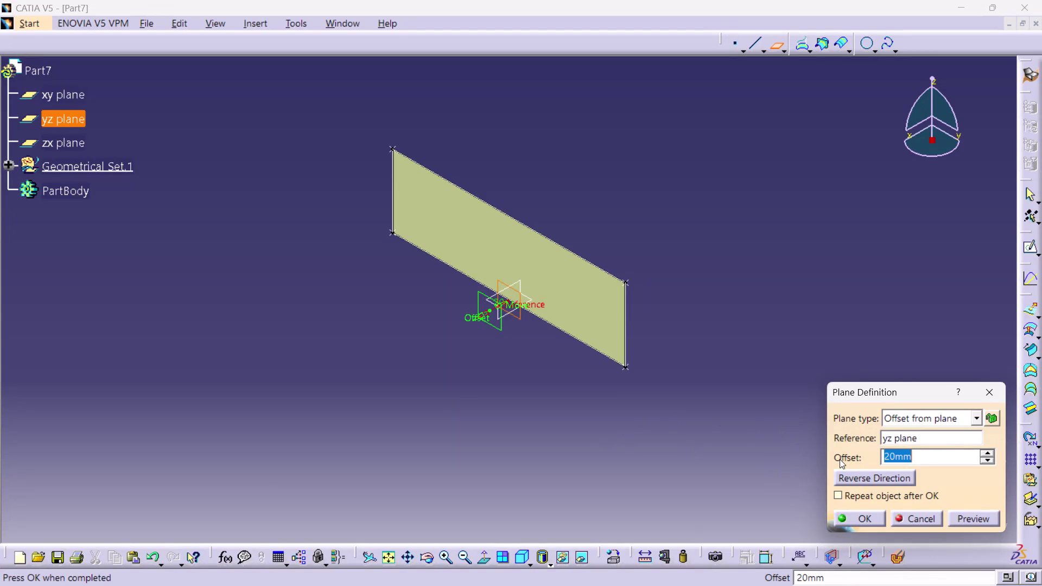
Re-enter the yz-plane offset as 20 and 10, then trim it back to 2.
text(20)
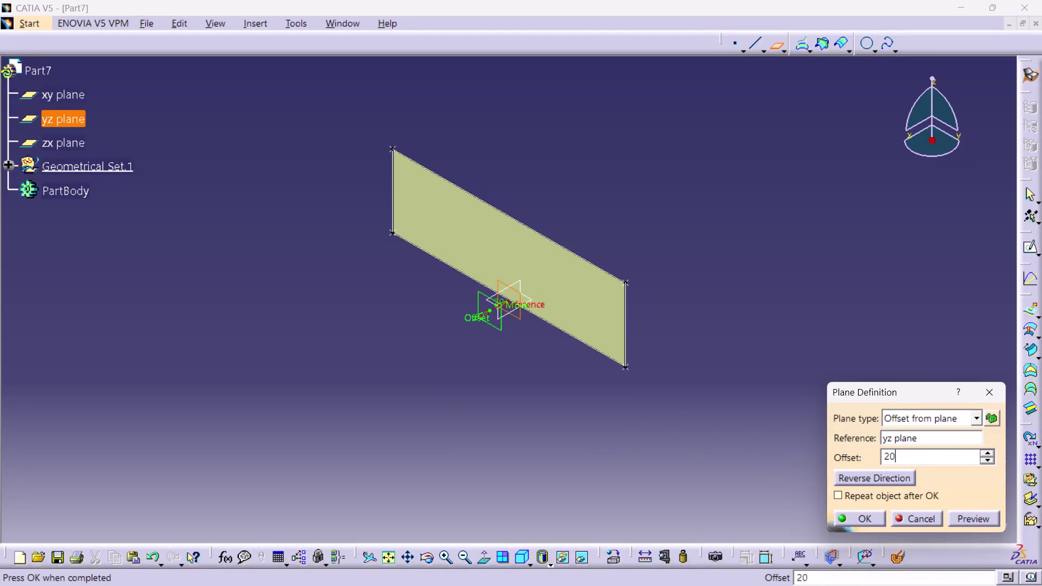
text(10)
key(BackSpace)
key(BackSpace)
key(BackSpace)
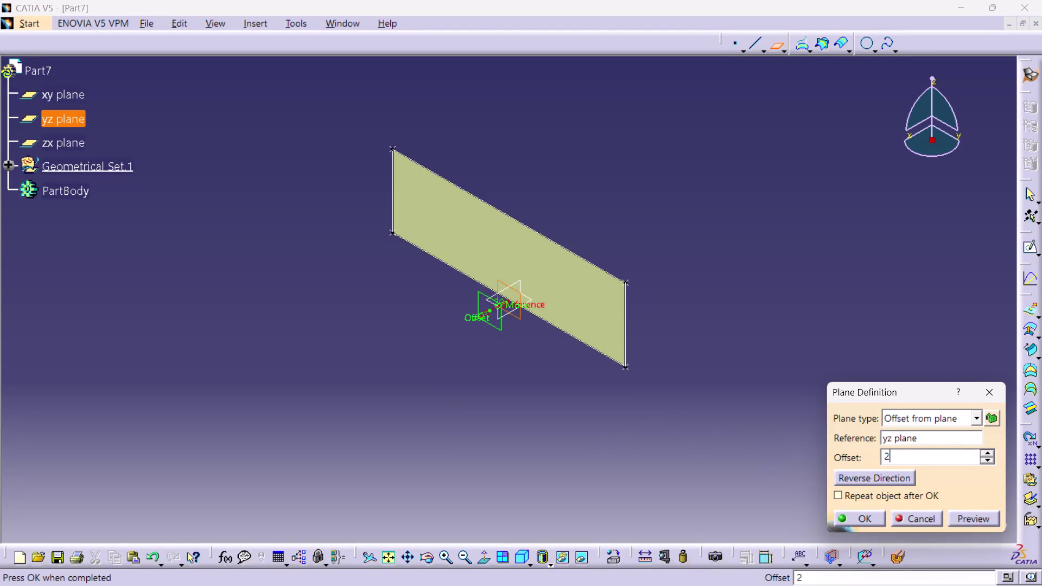